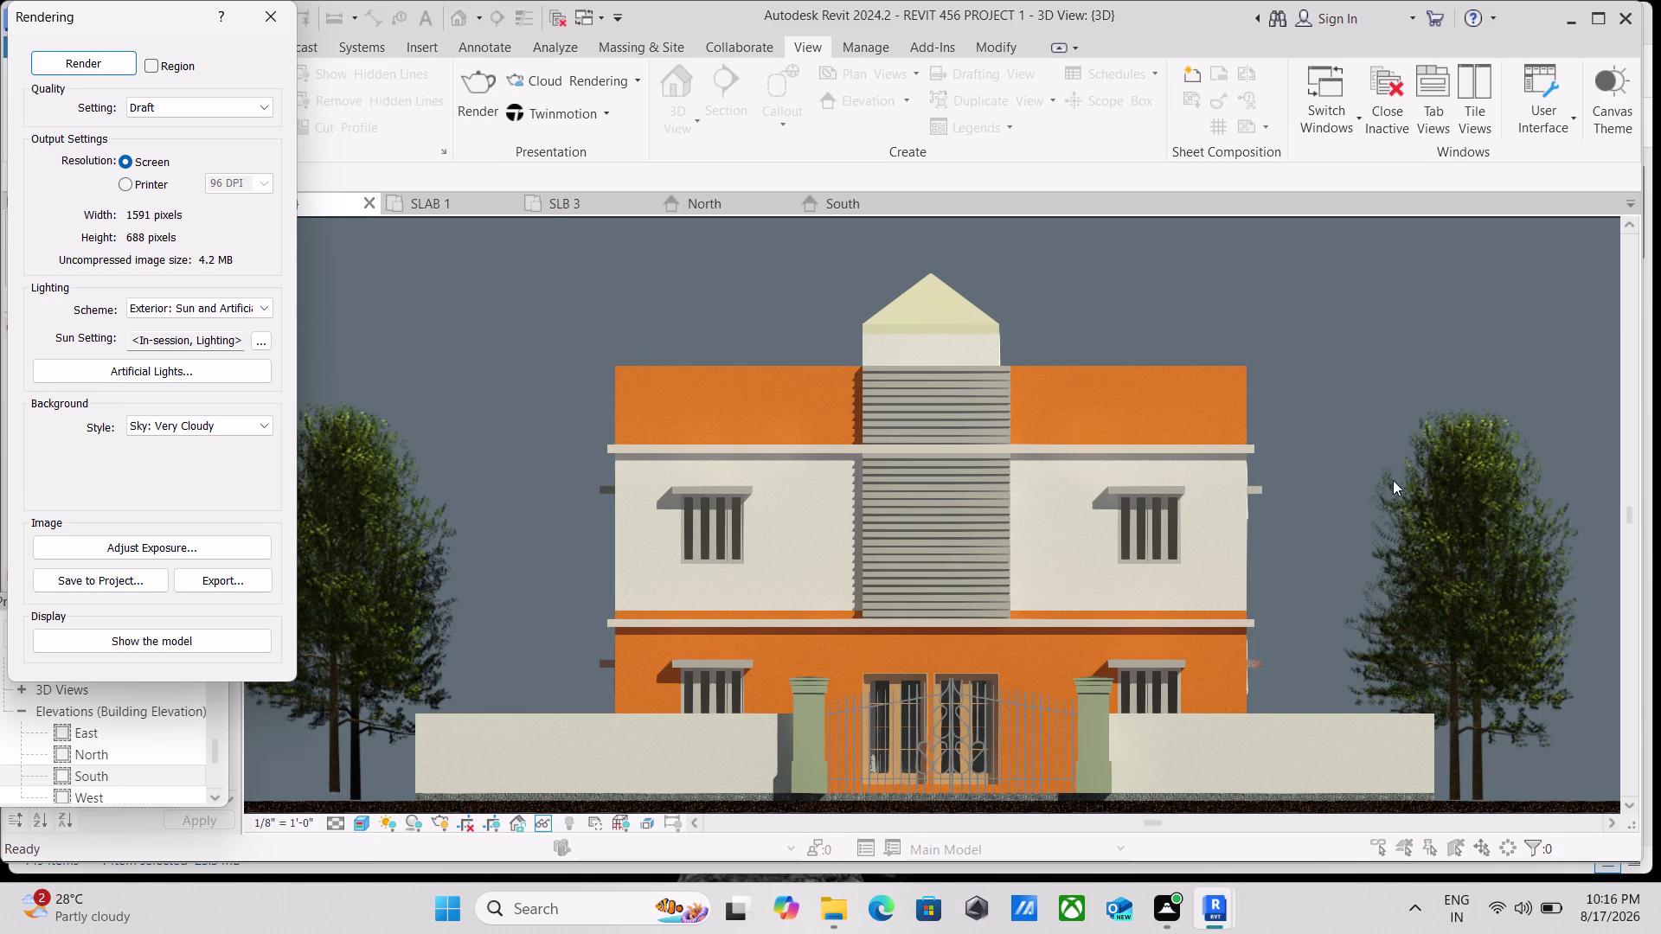
Zoom and pan over the finished draft house render, then close the Rendering dialog.
scroll(down, 3)
scroll(down, 3)
scroll(up, 3)
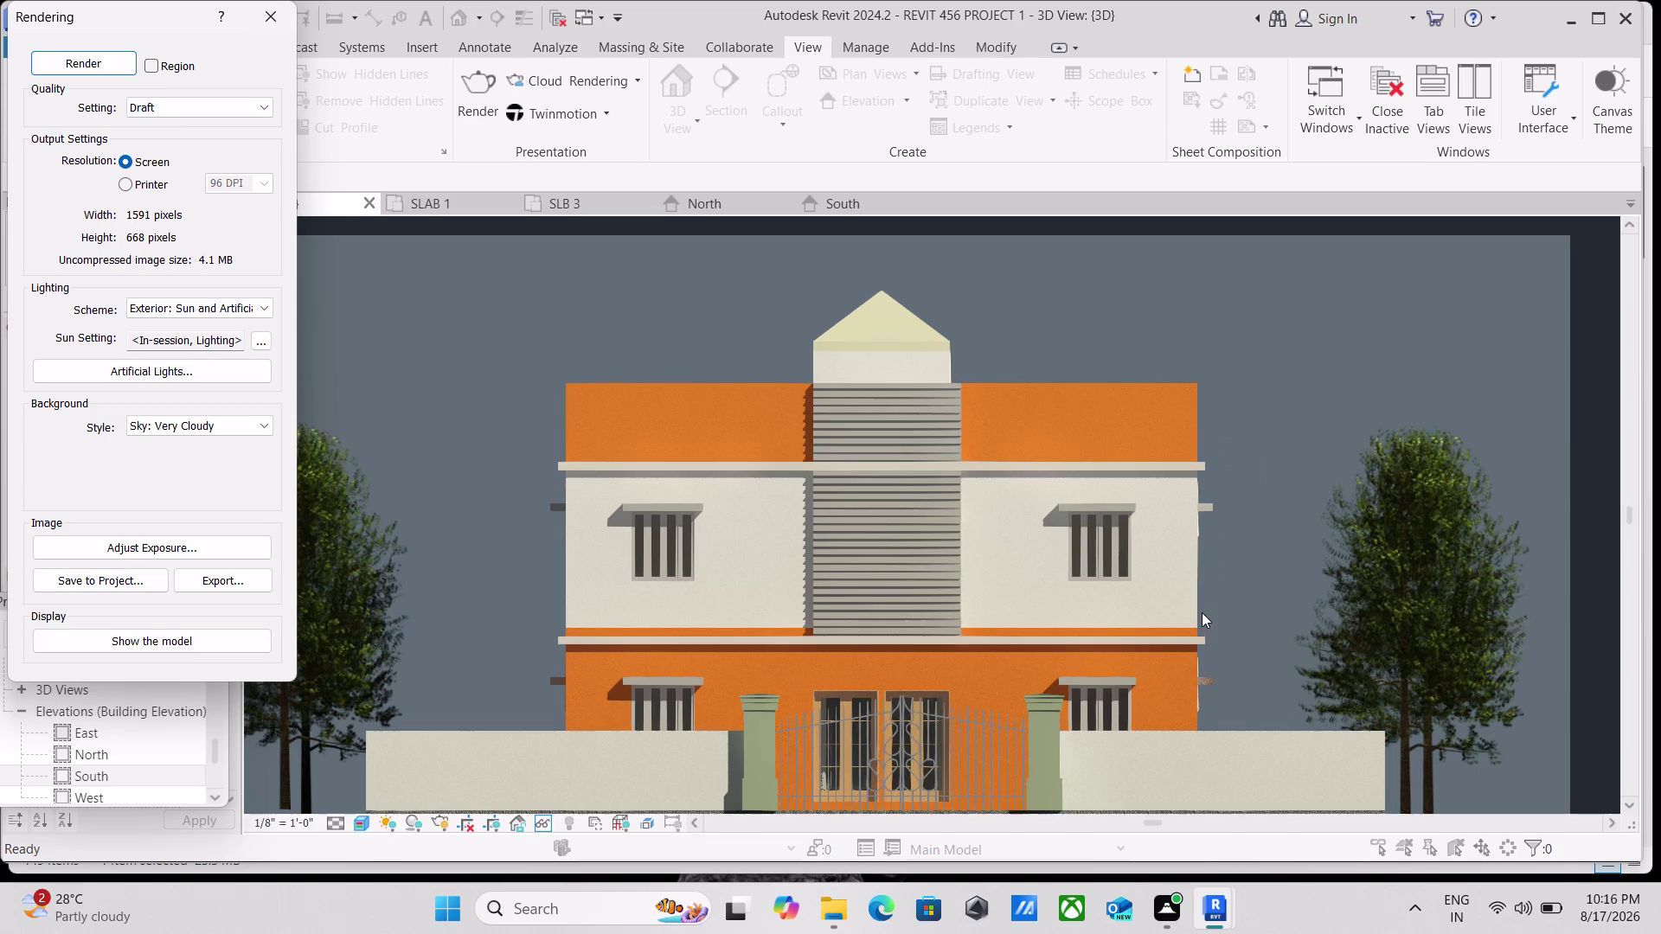
scroll(up, 3)
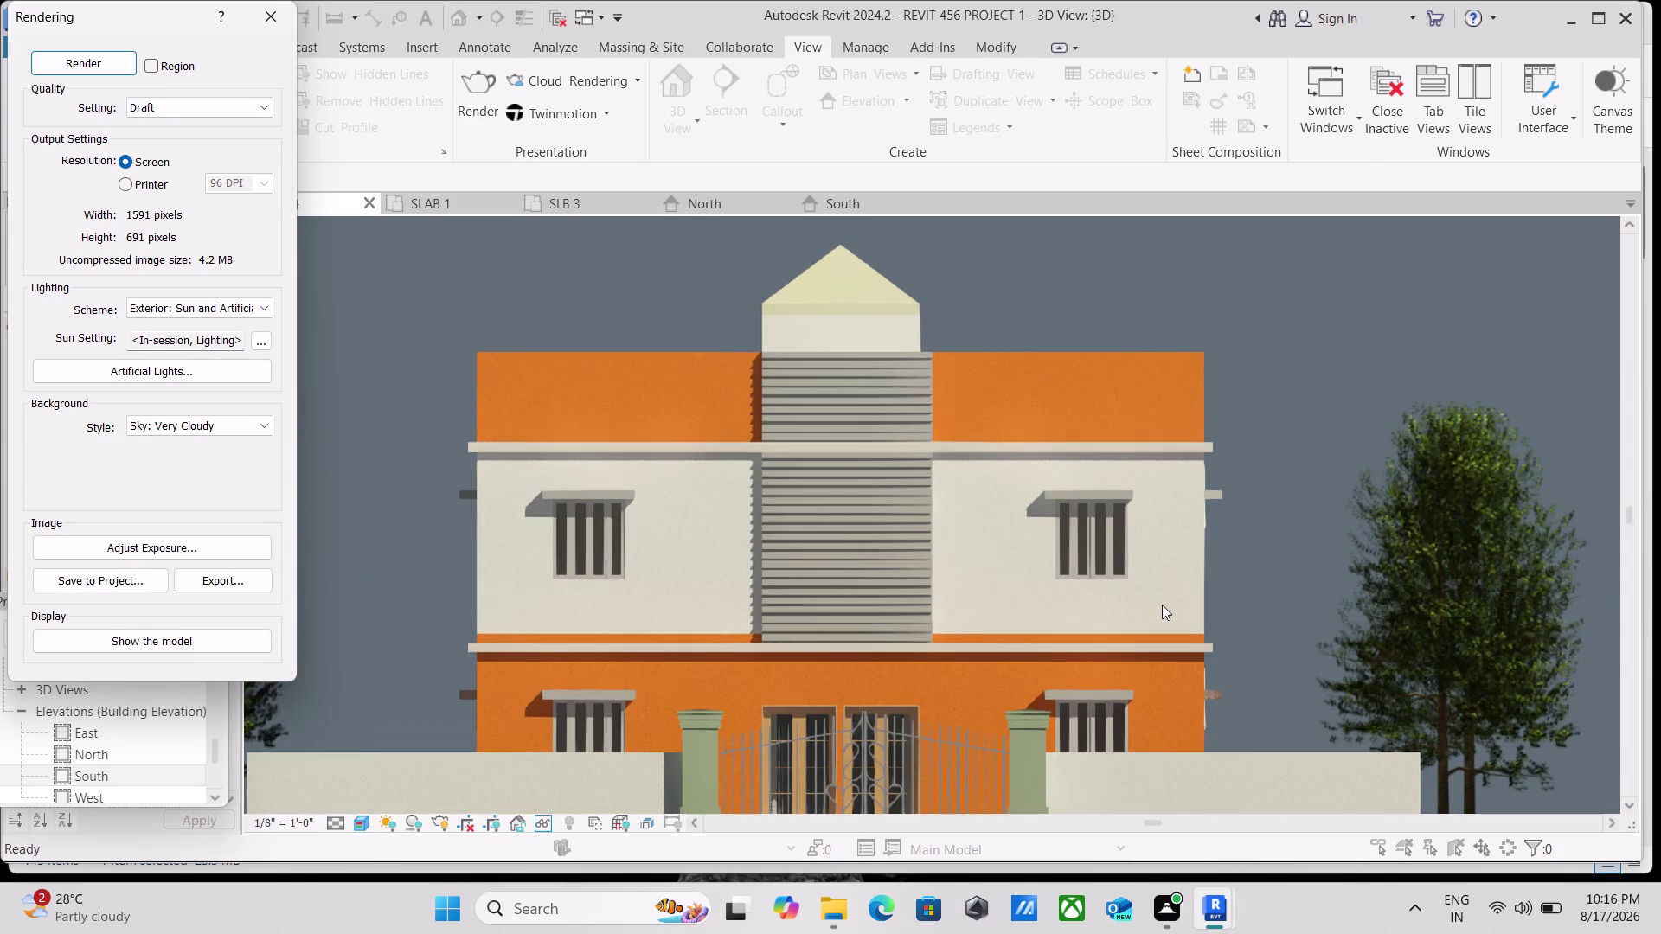
scroll(down, 3)
middle_drag(1165, 605, 1175, 579)
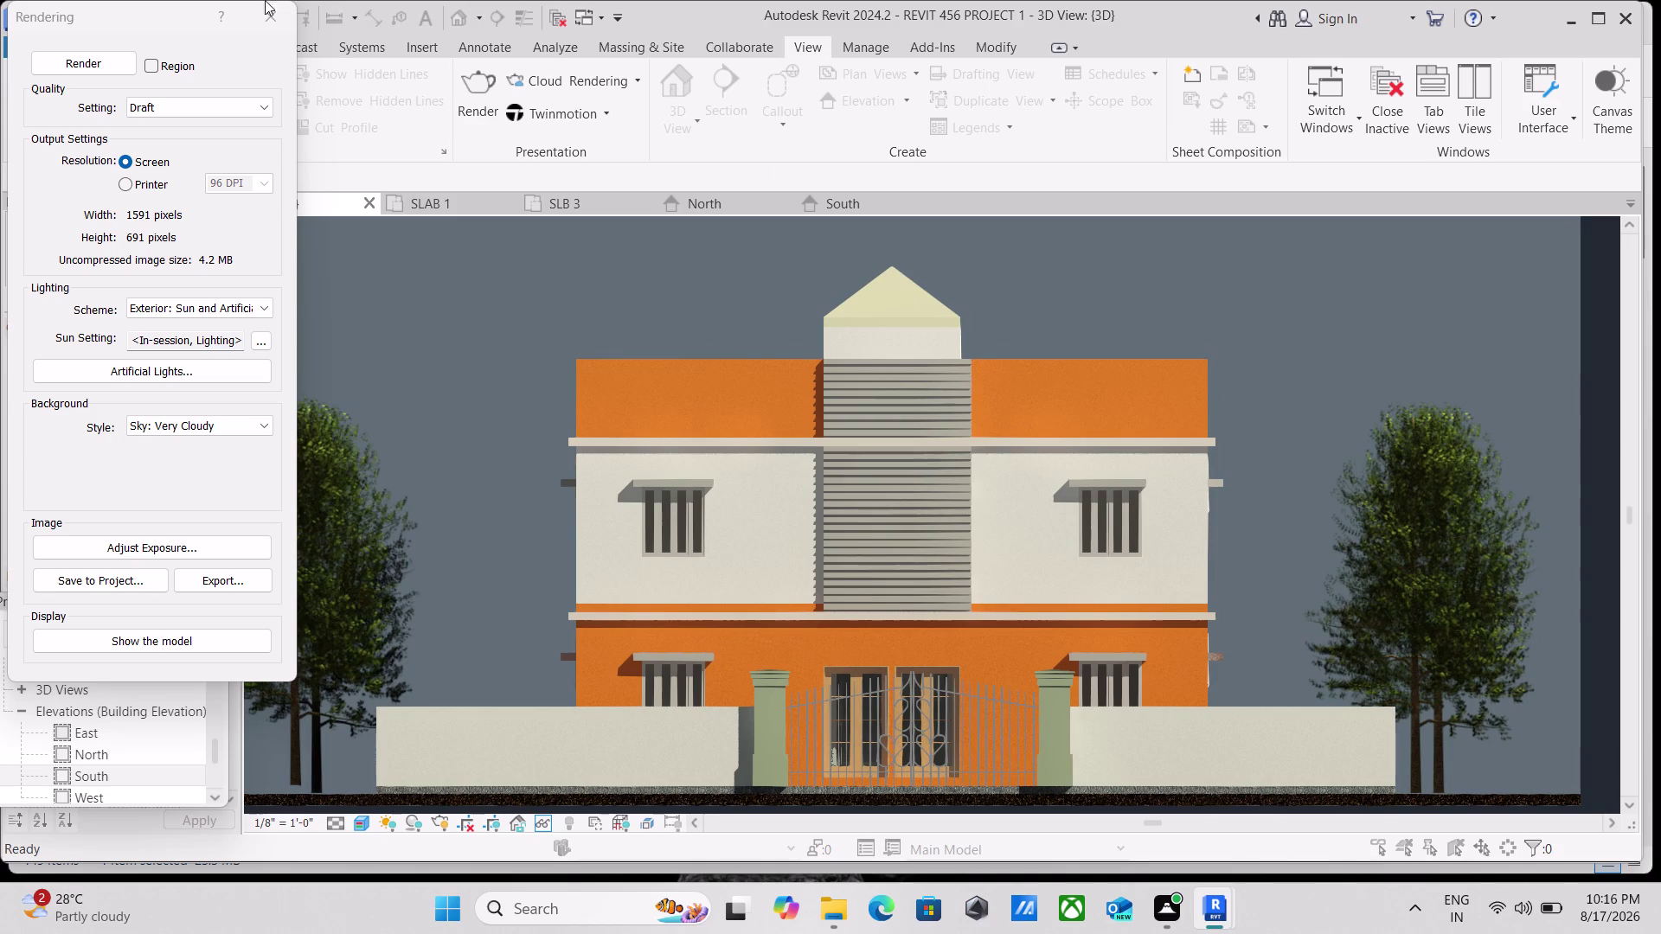
click(267, 20)
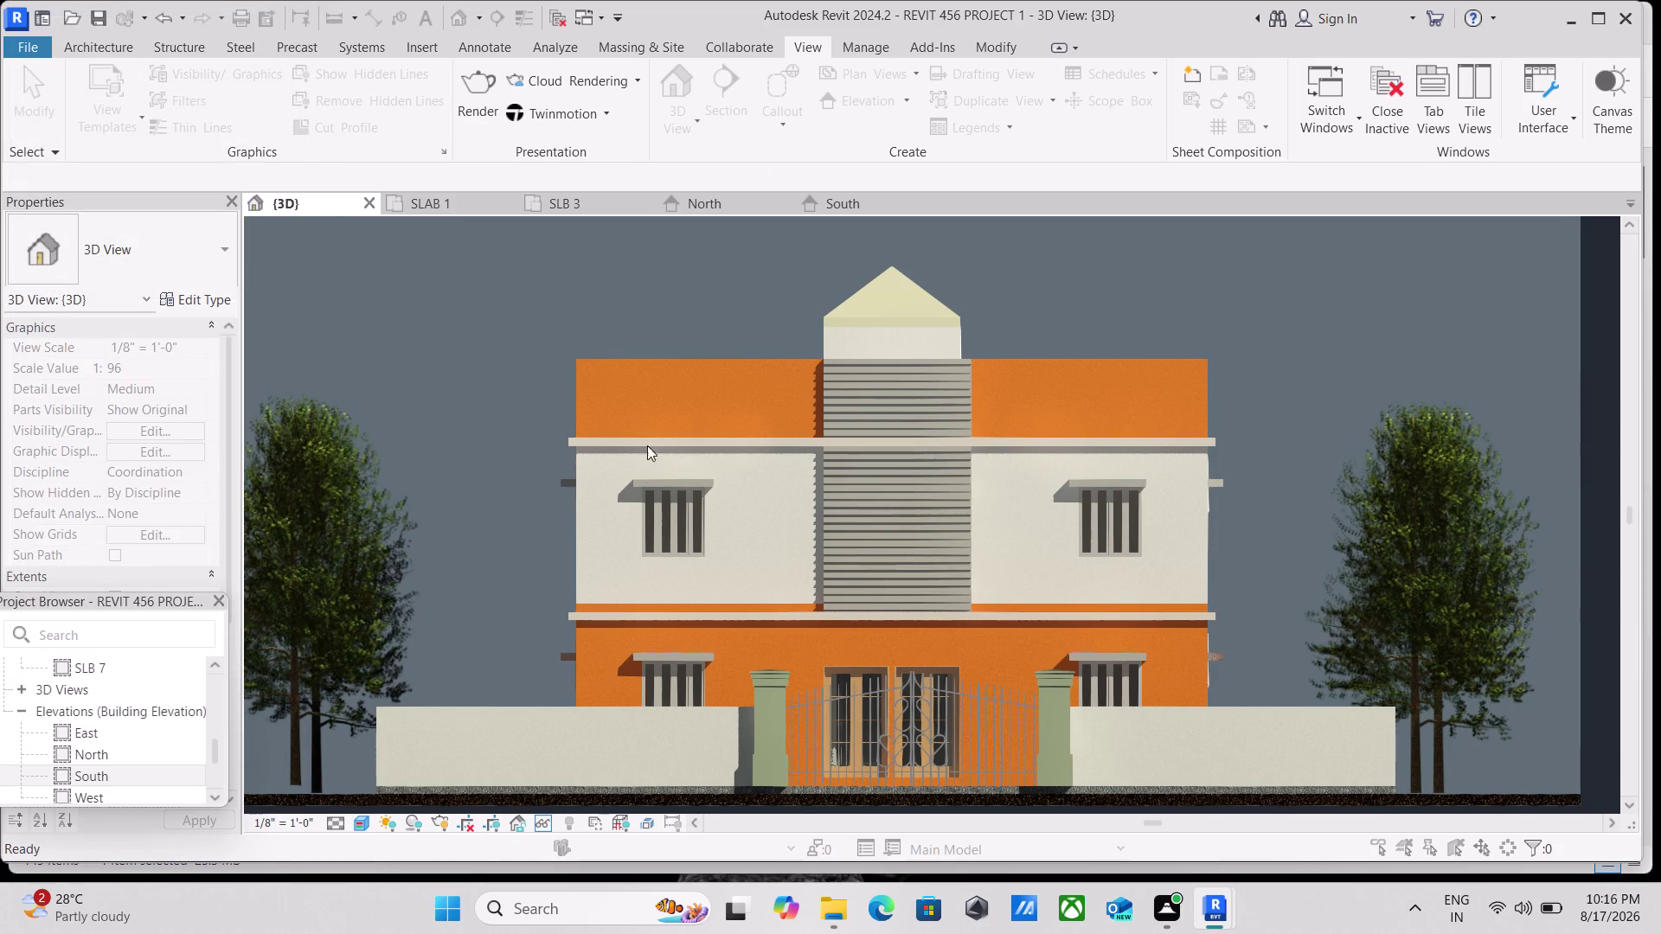
Reframe the house front and both trees lower in view, and start a render without saving.
scroll(up, 3)
scroll(up, 3)
scroll(down, 3)
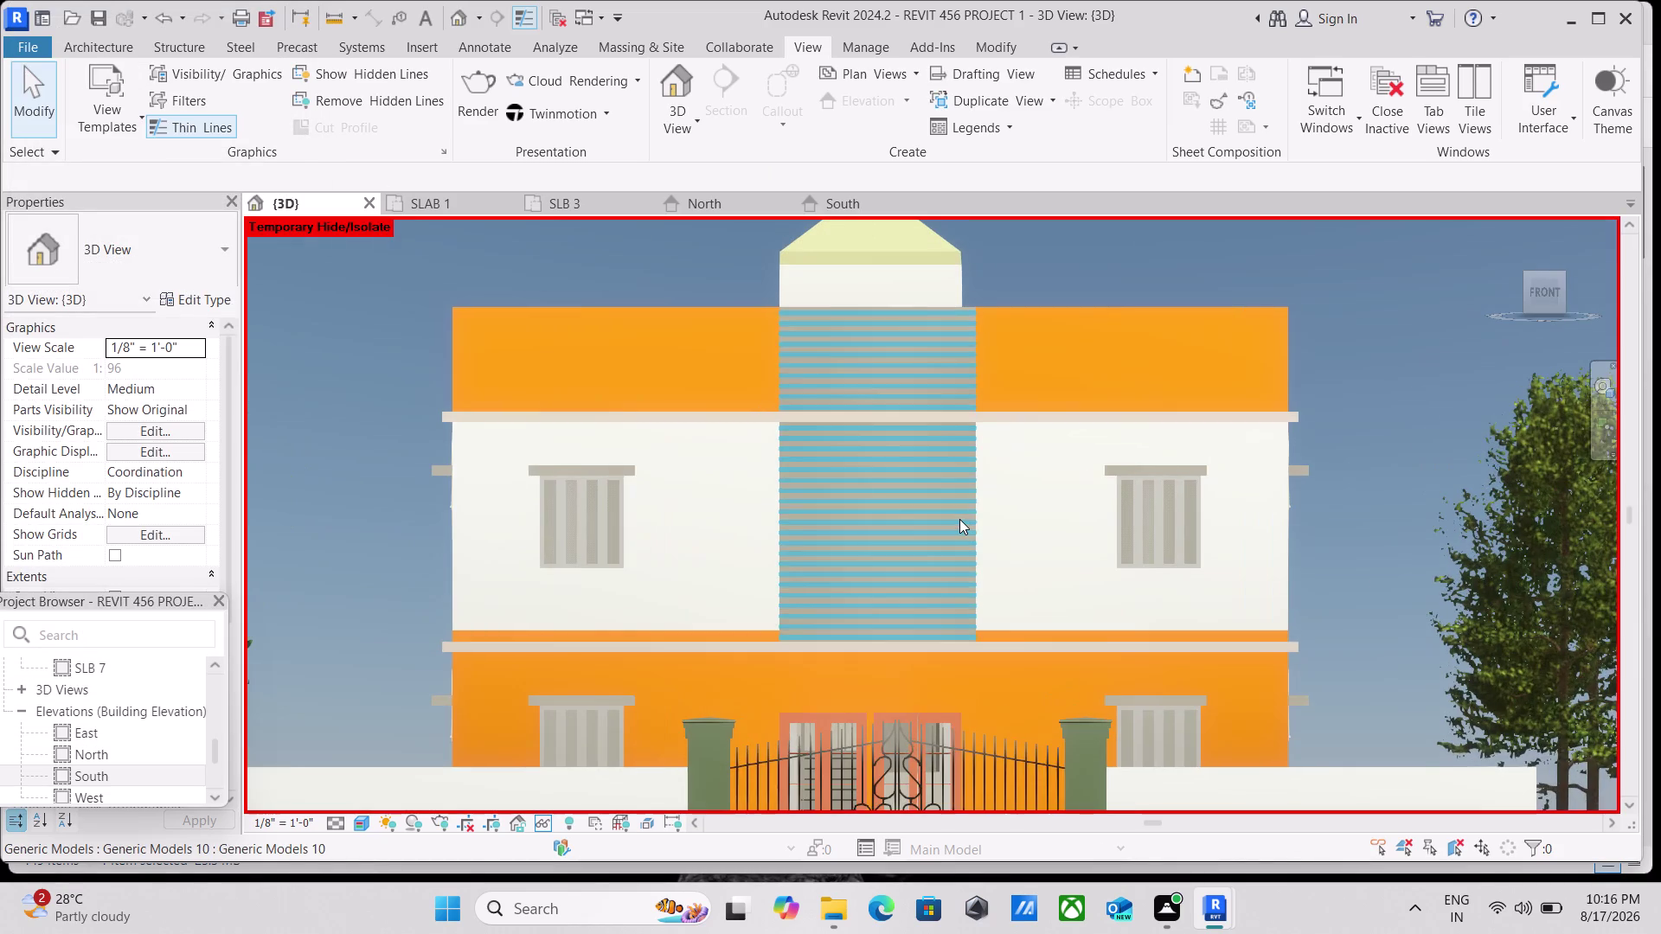
scroll(down, 3)
middle_drag(949, 530, 951, 532)
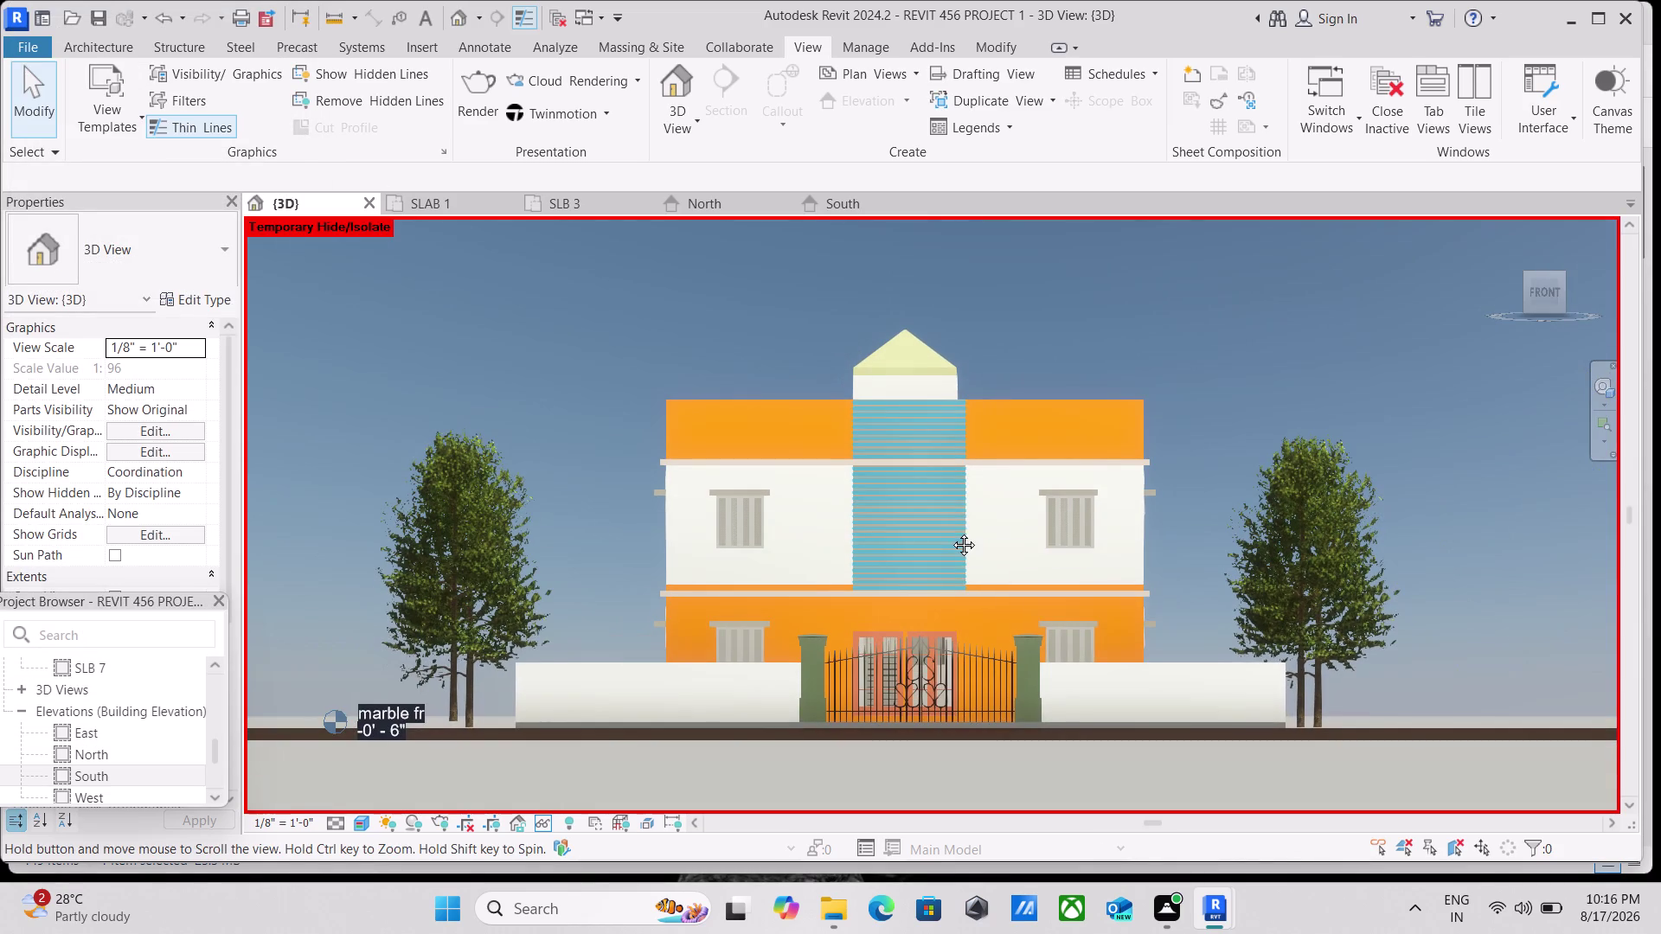
middle_drag(951, 531, 977, 632)
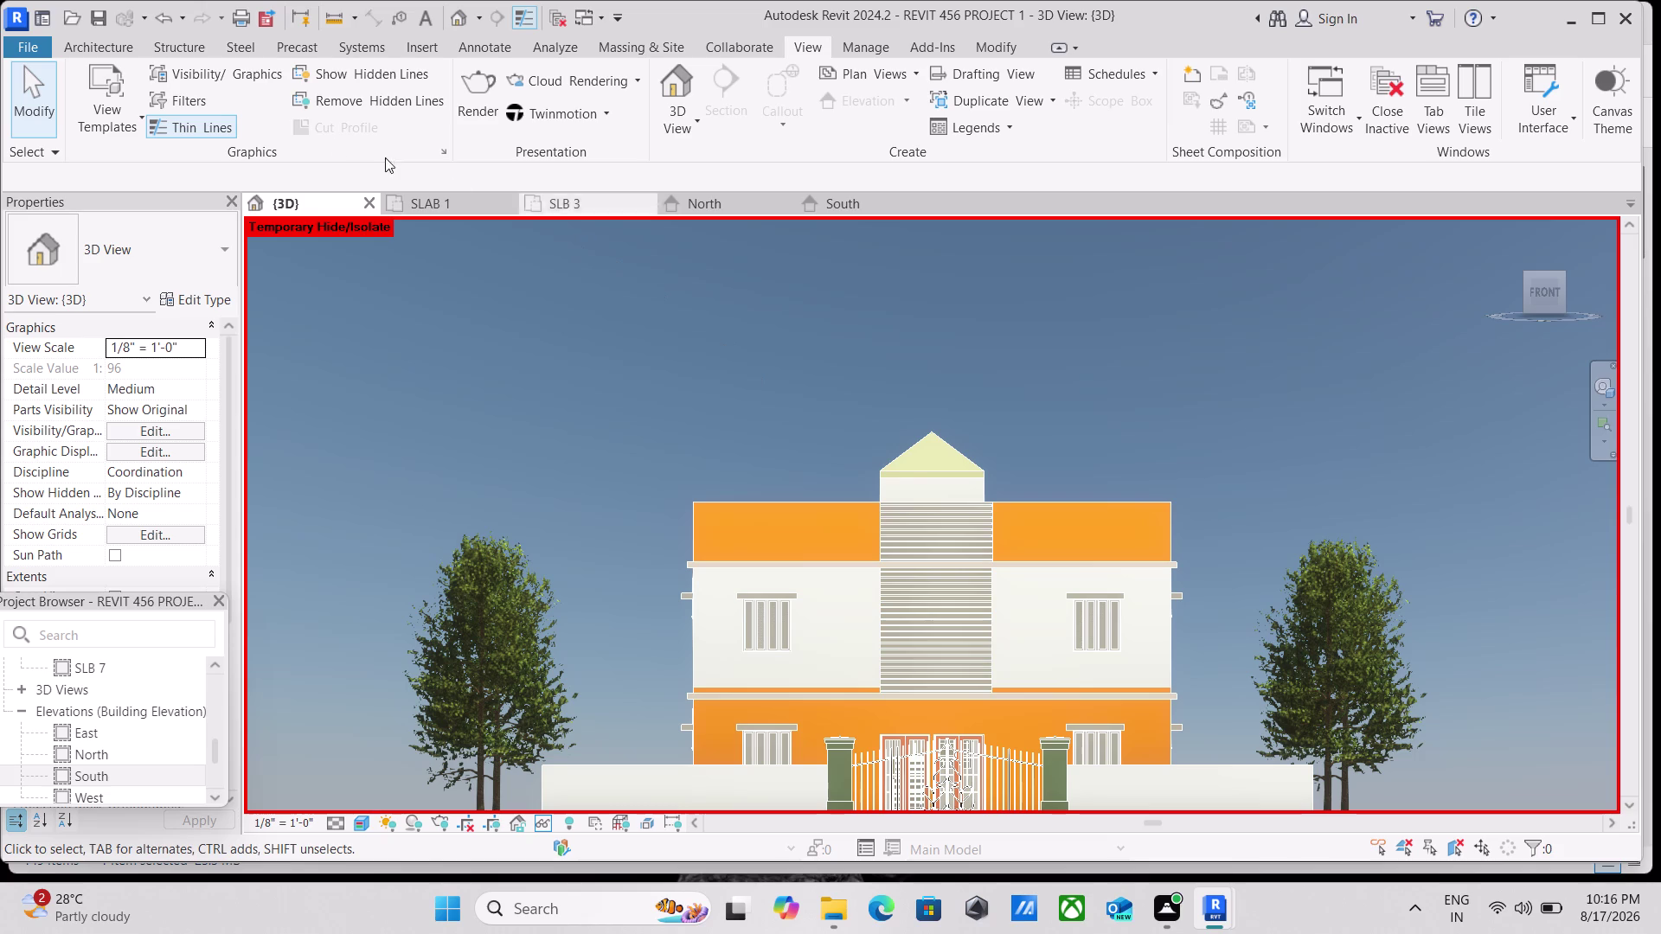
click(492, 76)
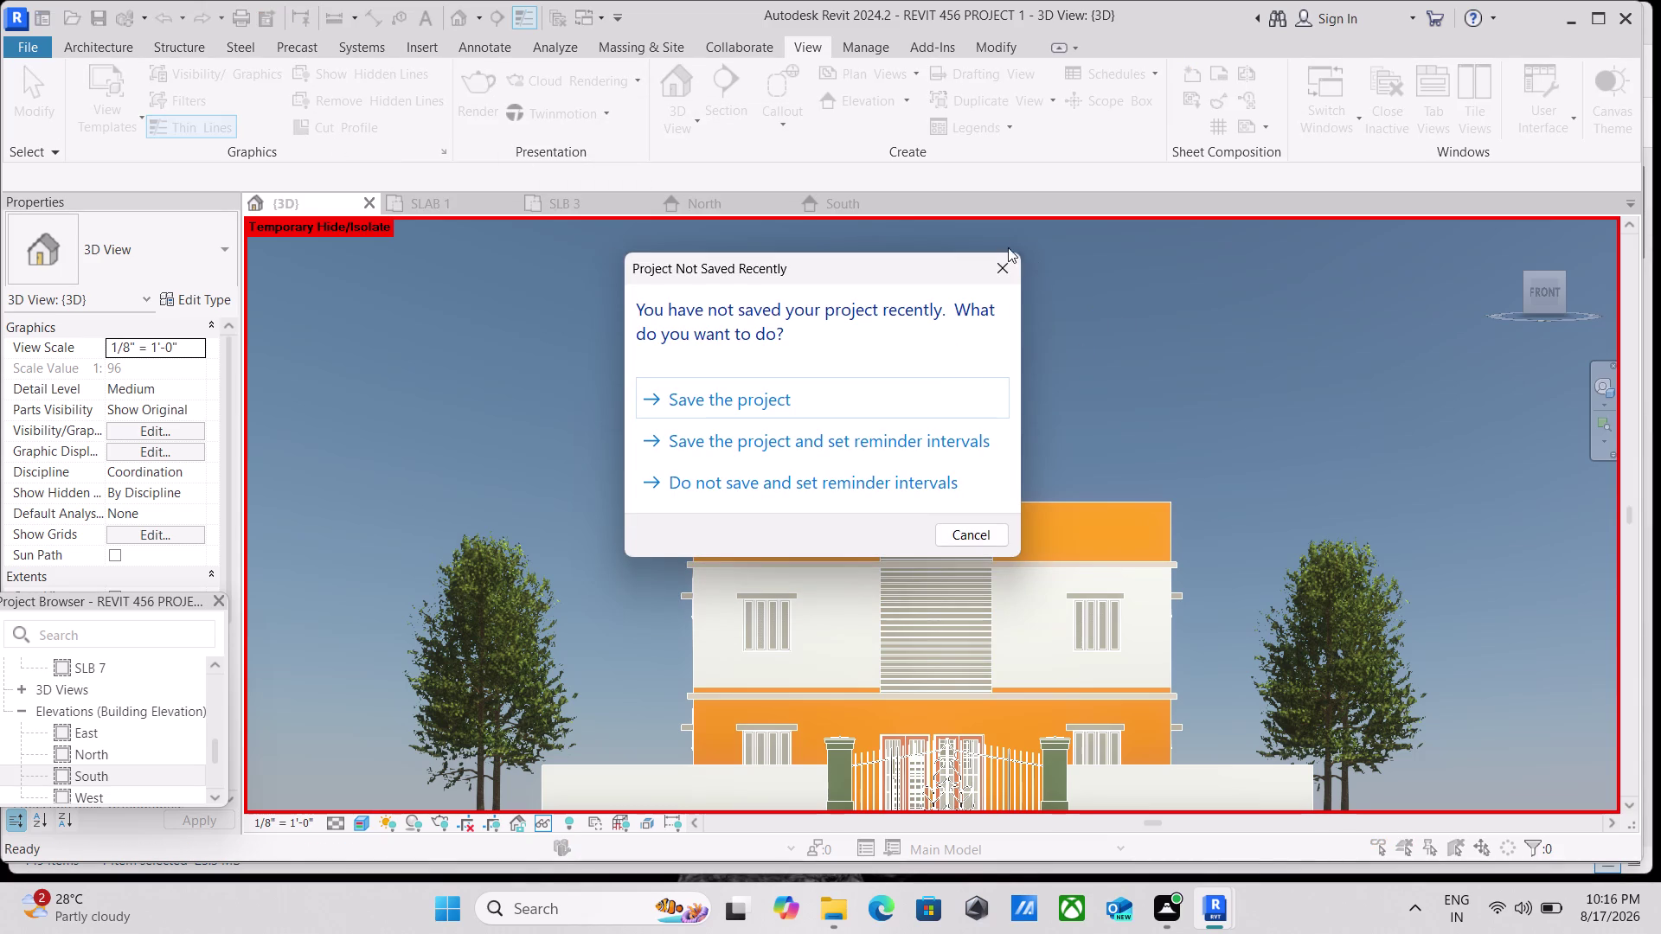
click(1001, 266)
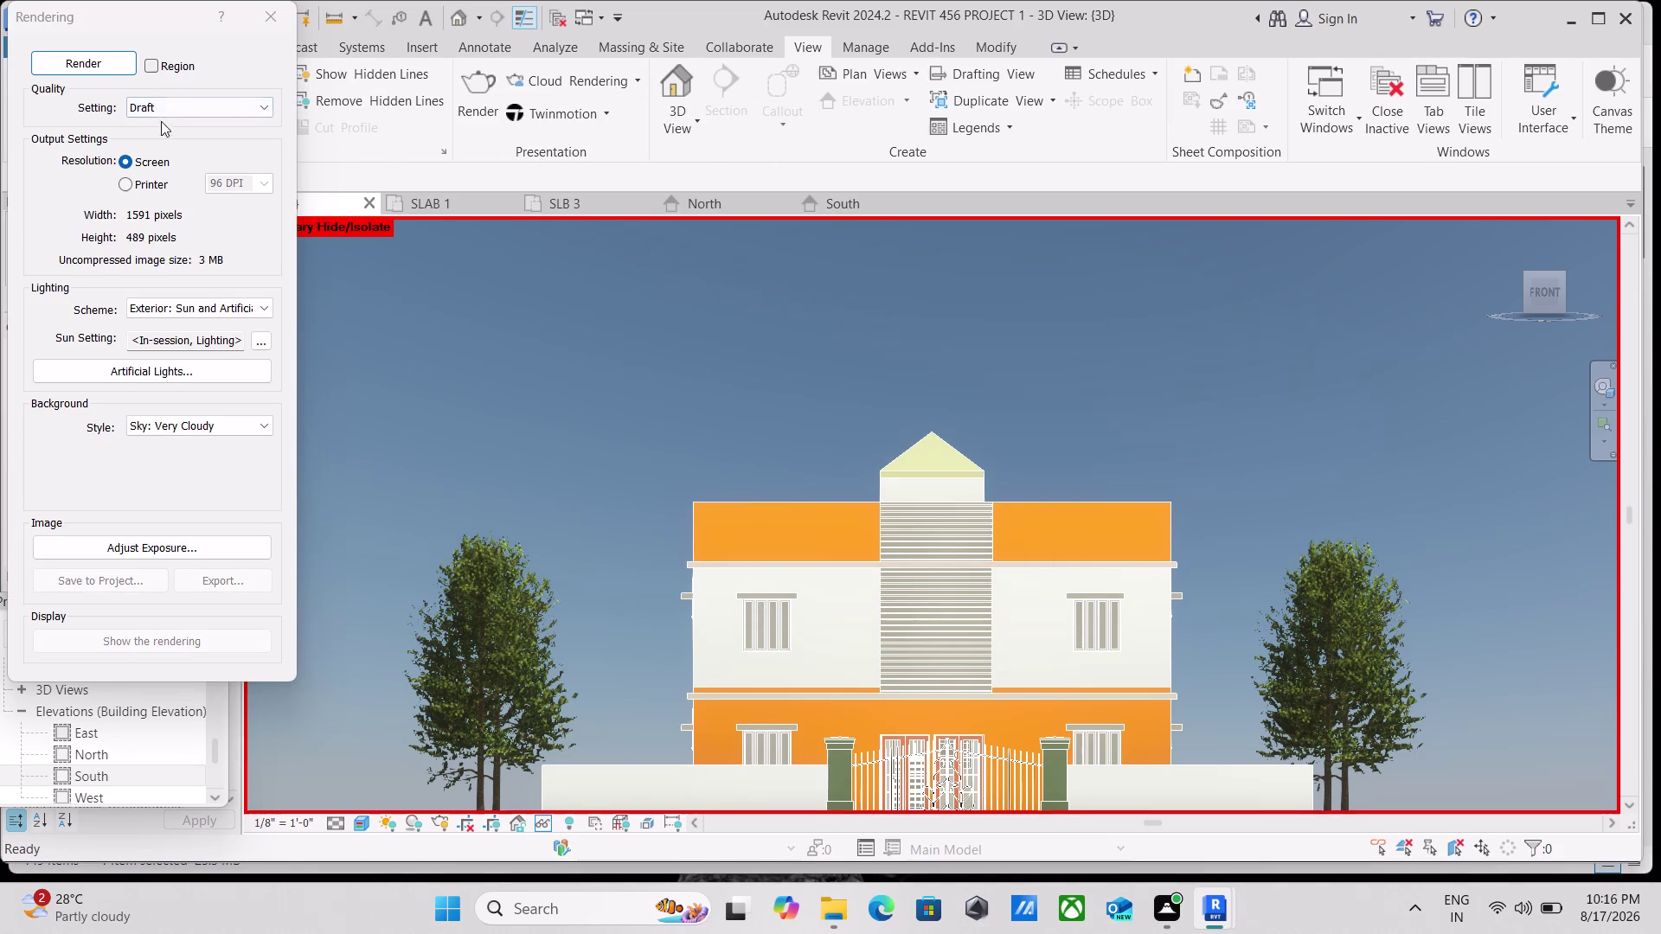
Run the Draft, Very Cloudy sky render to completion, then close the render settings.
click(57, 63)
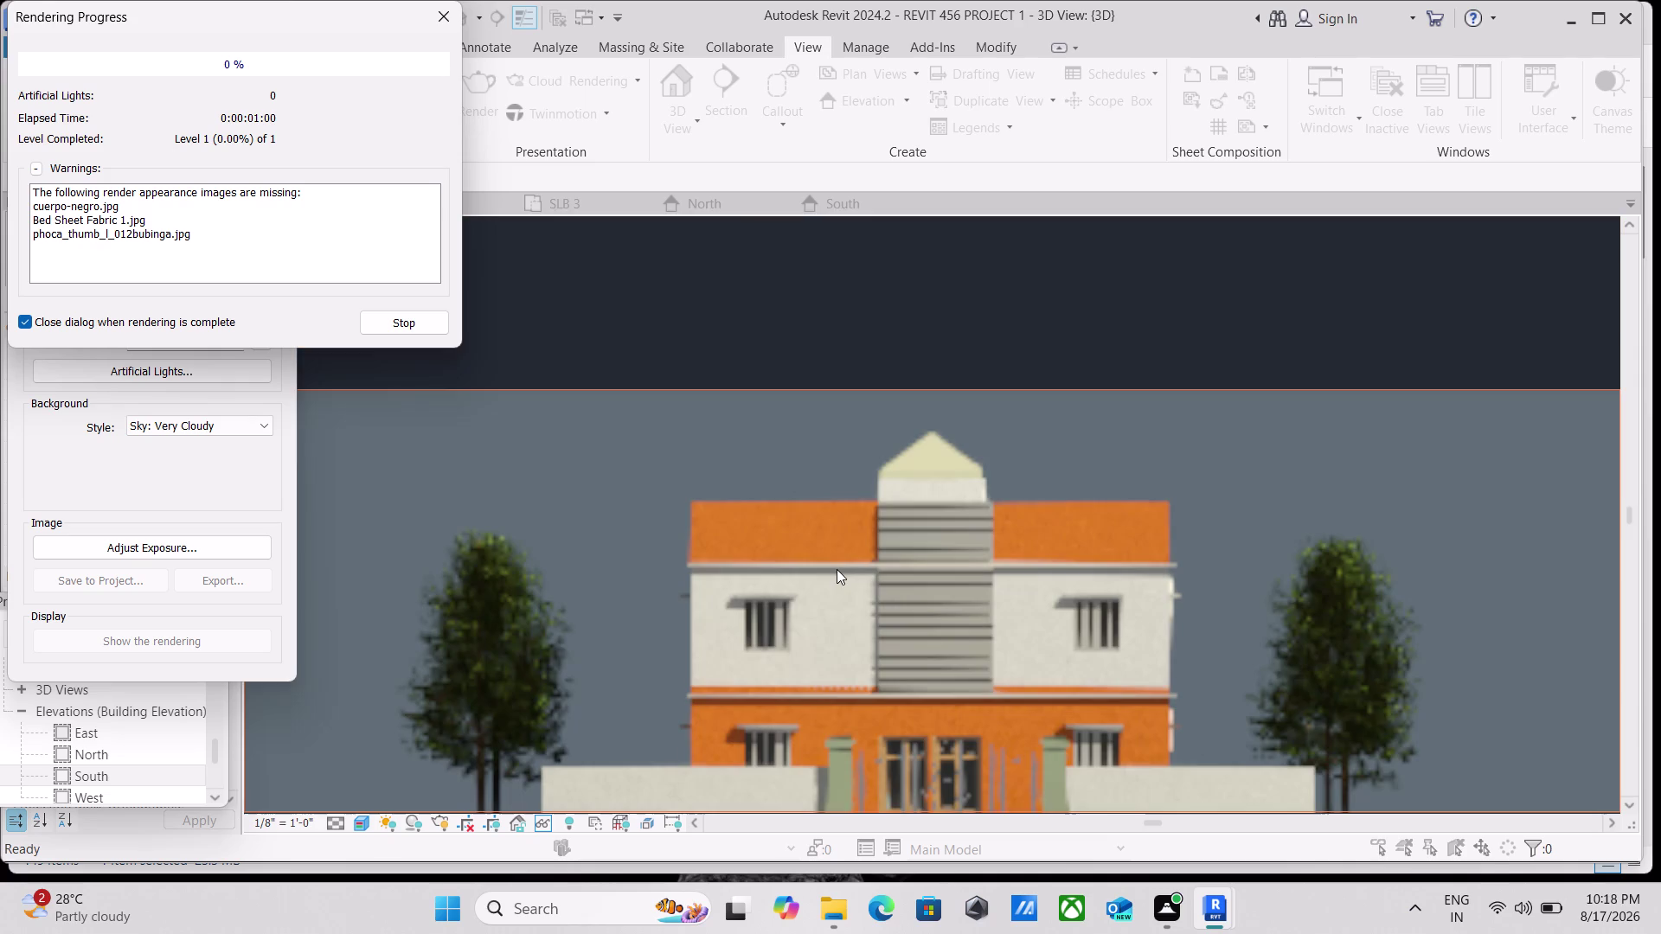
scroll(down, 3)
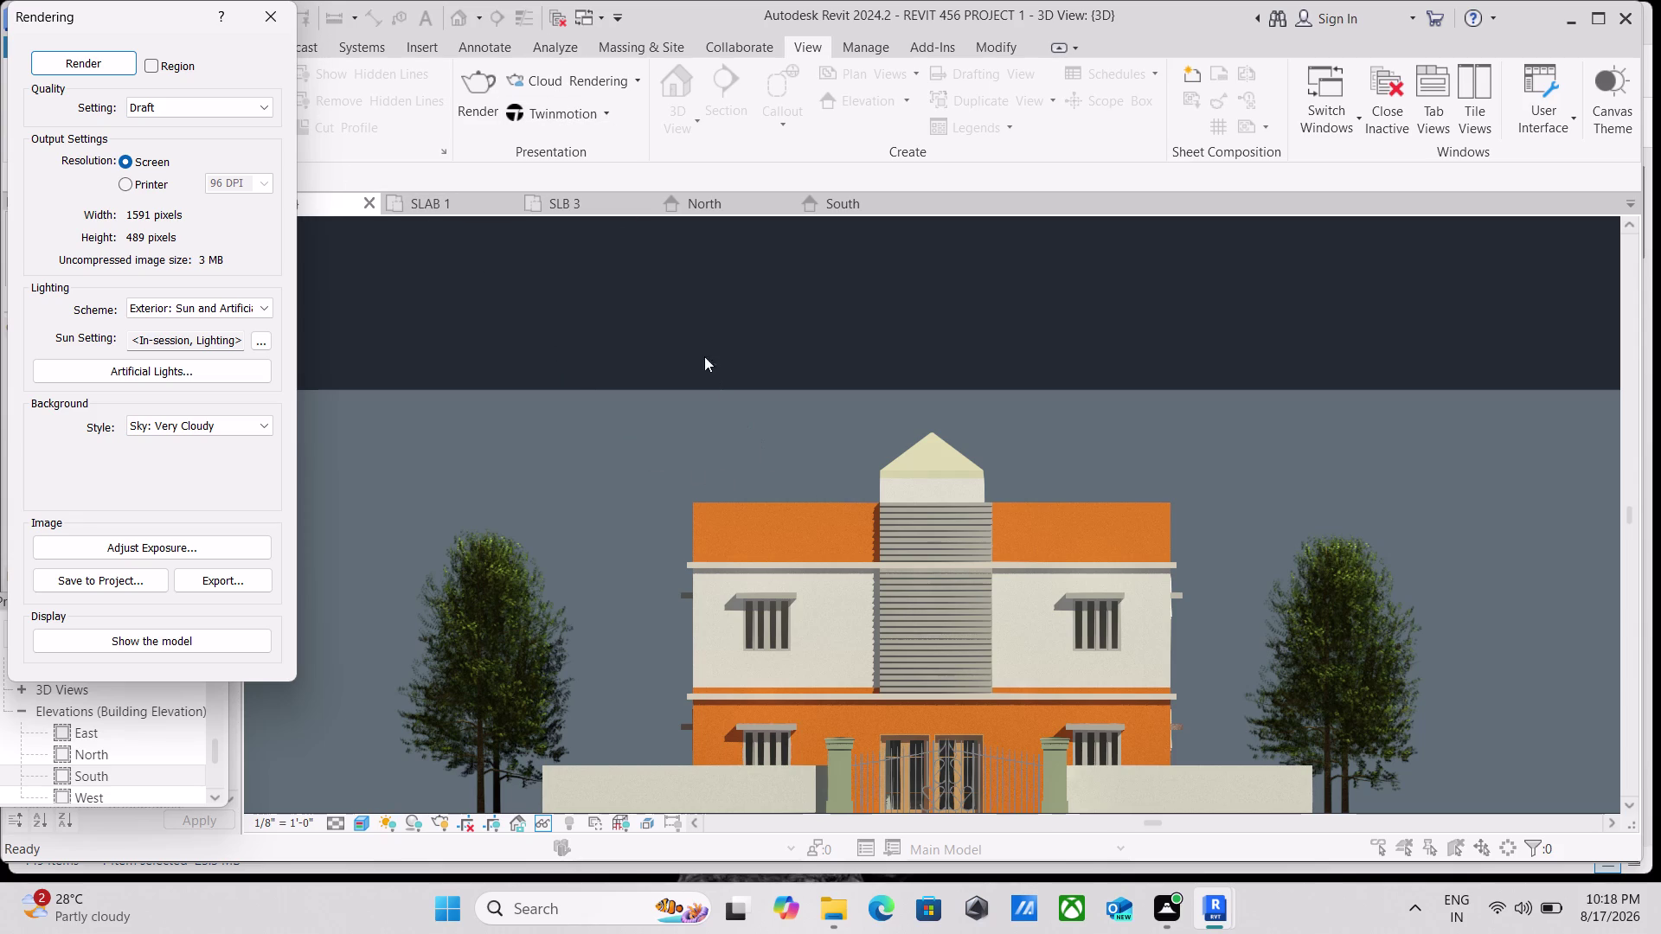
click(277, 15)
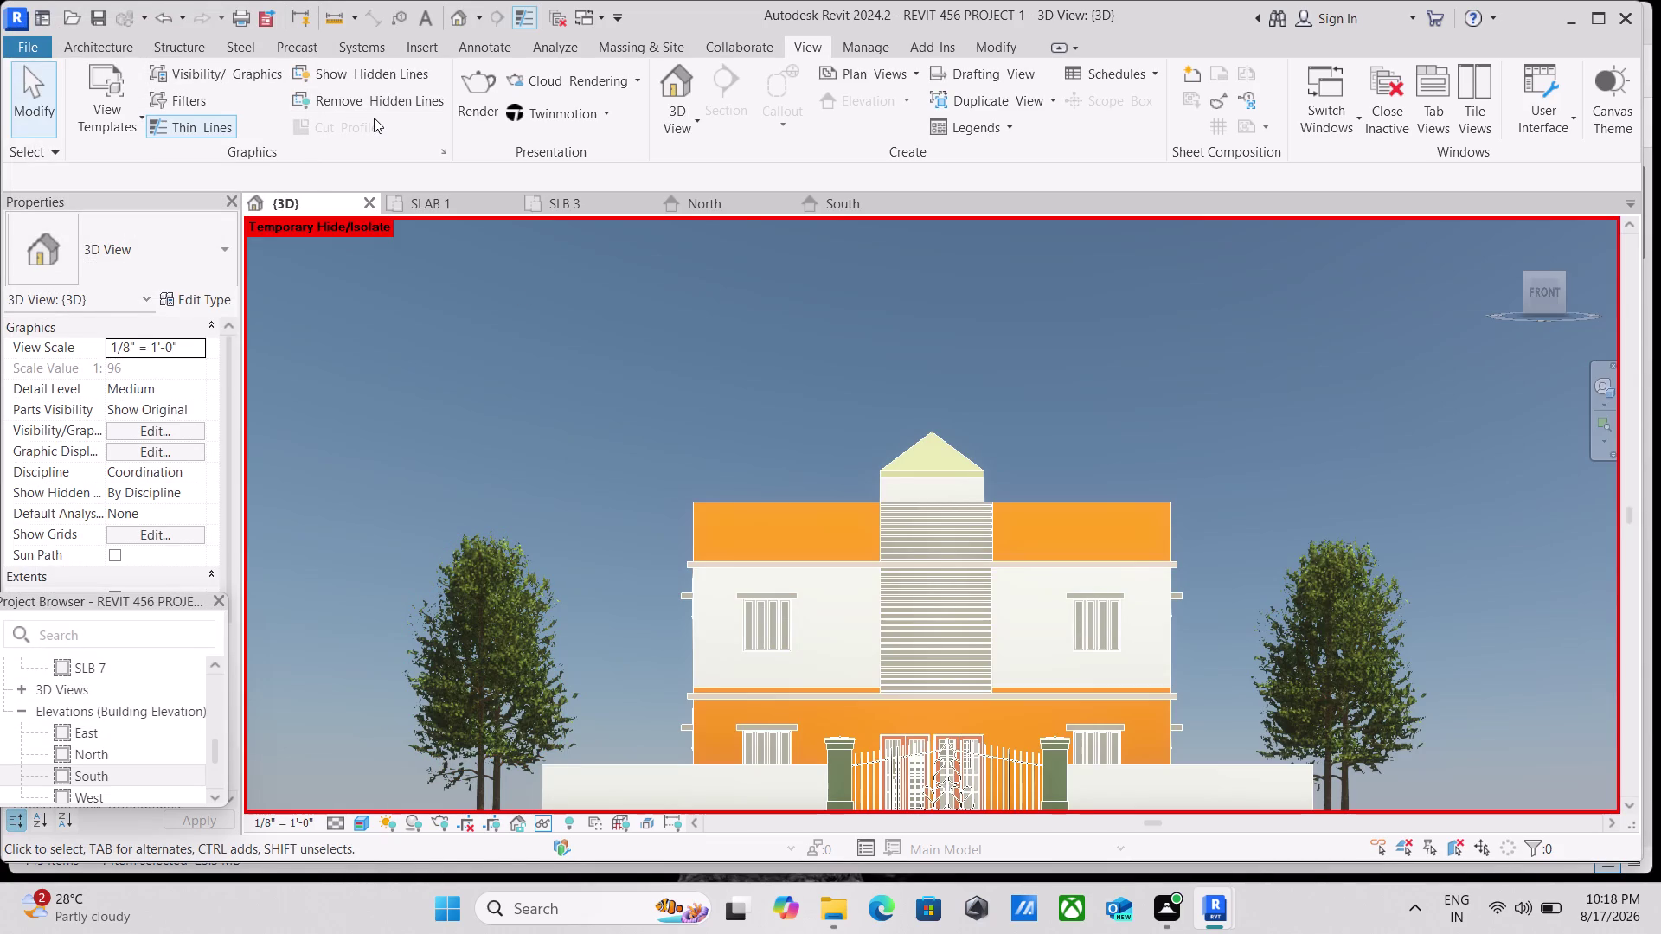
Reopen the draft, very-cloudy render settings from the View tab's Presentation panel.
click(484, 101)
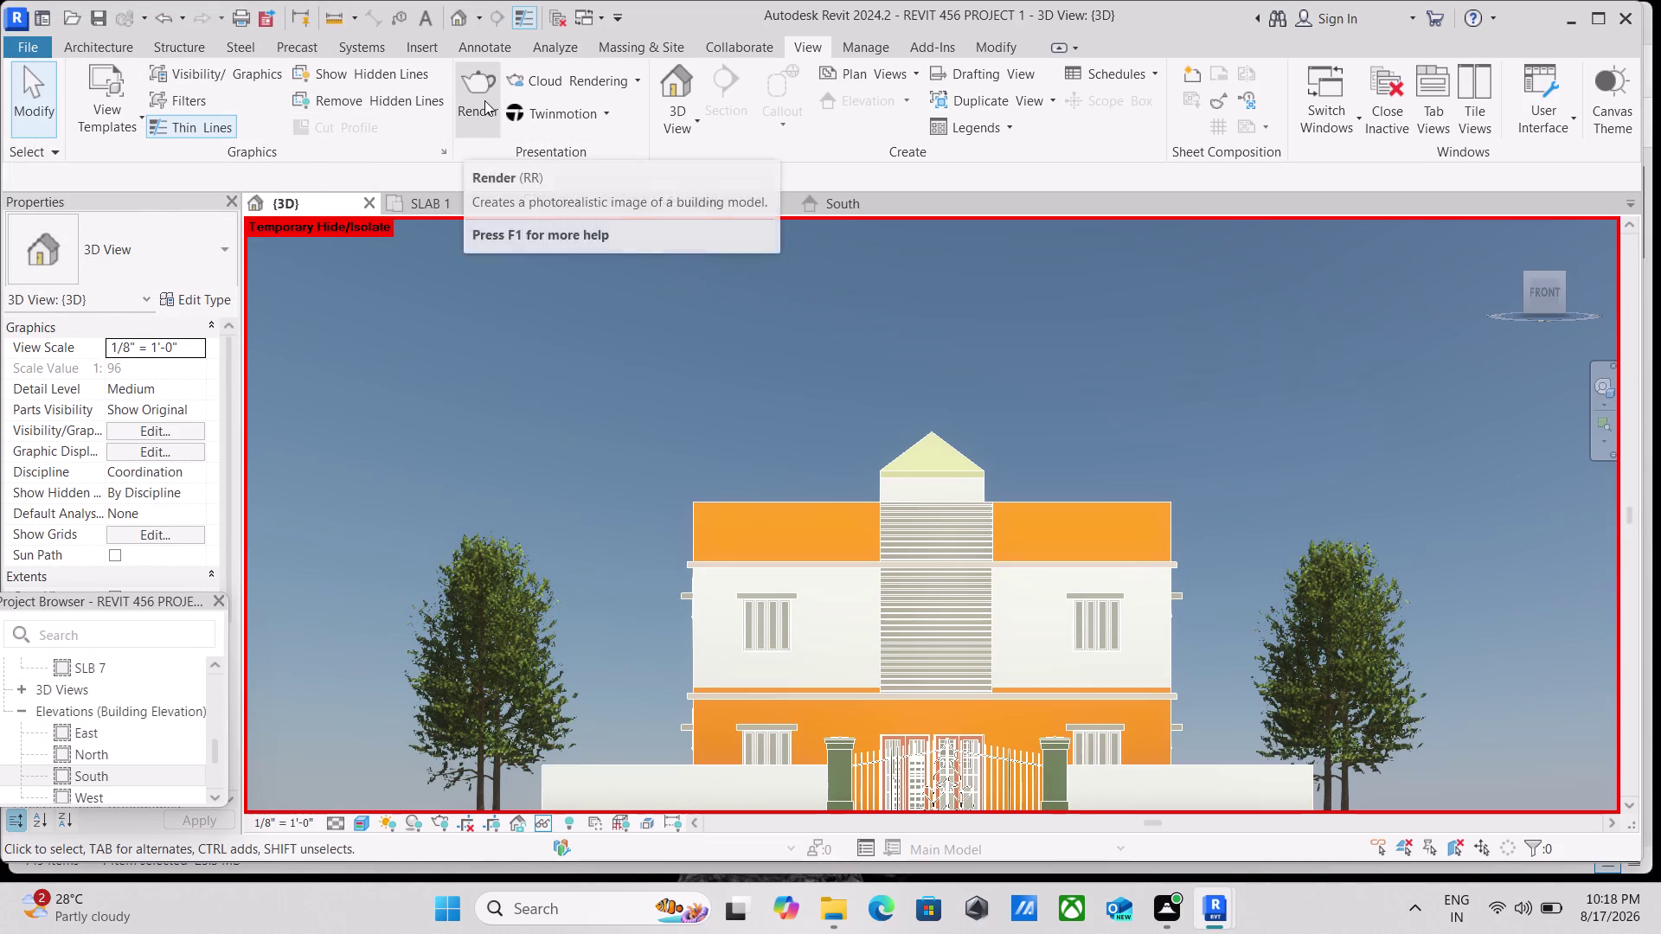
click(98, 56)
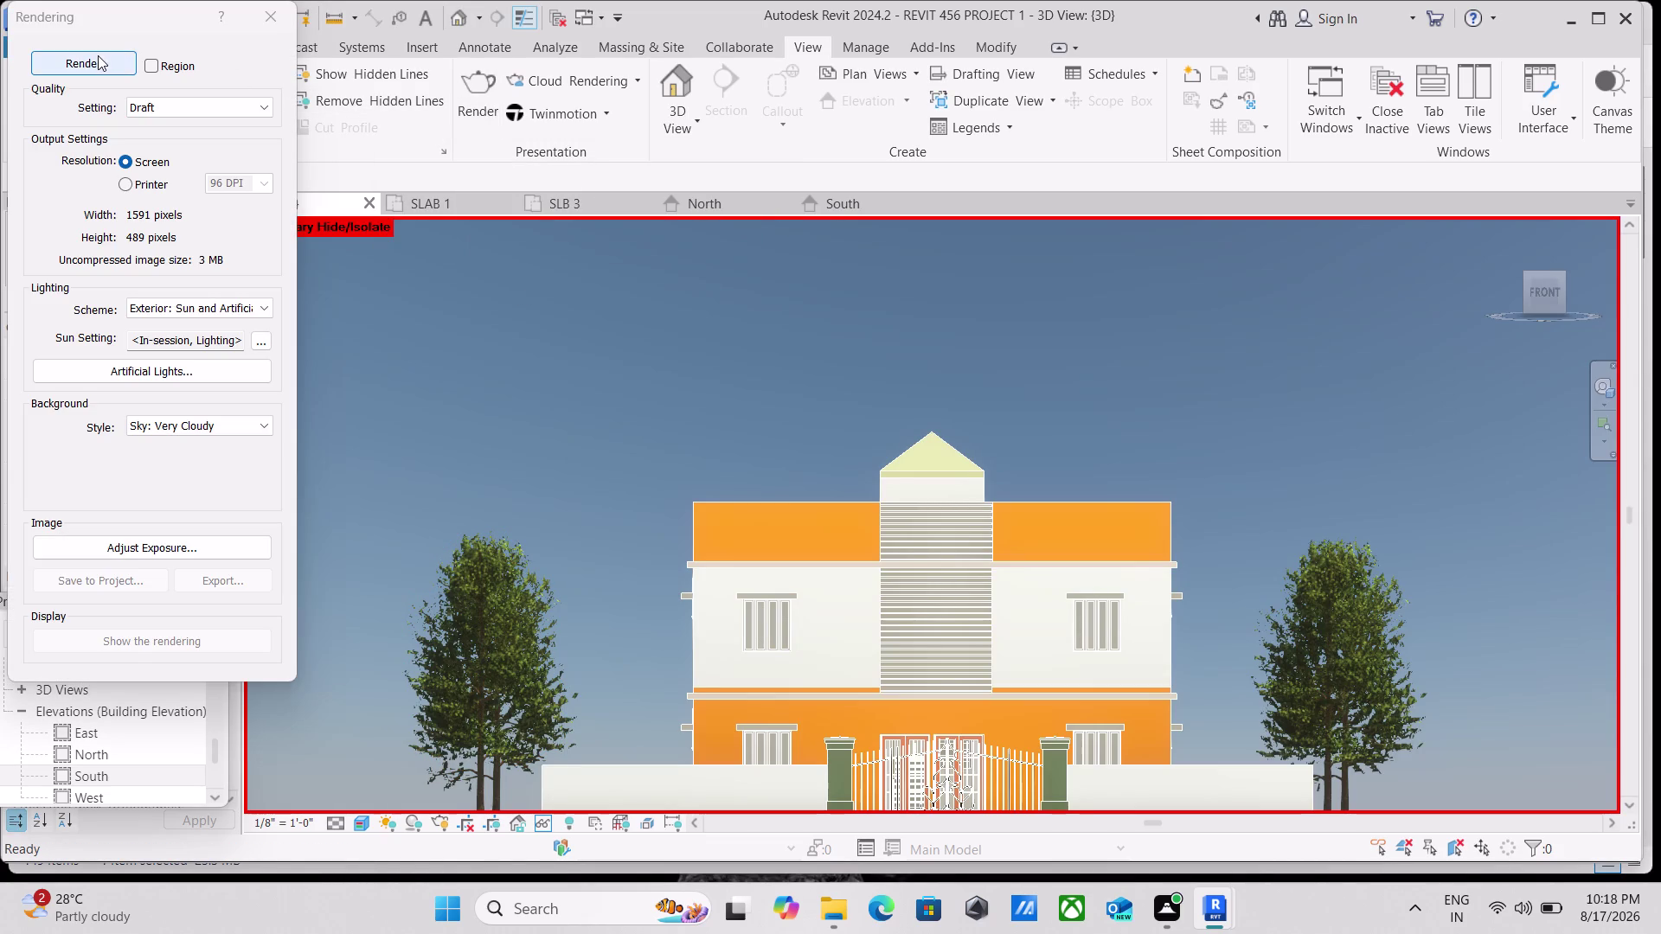